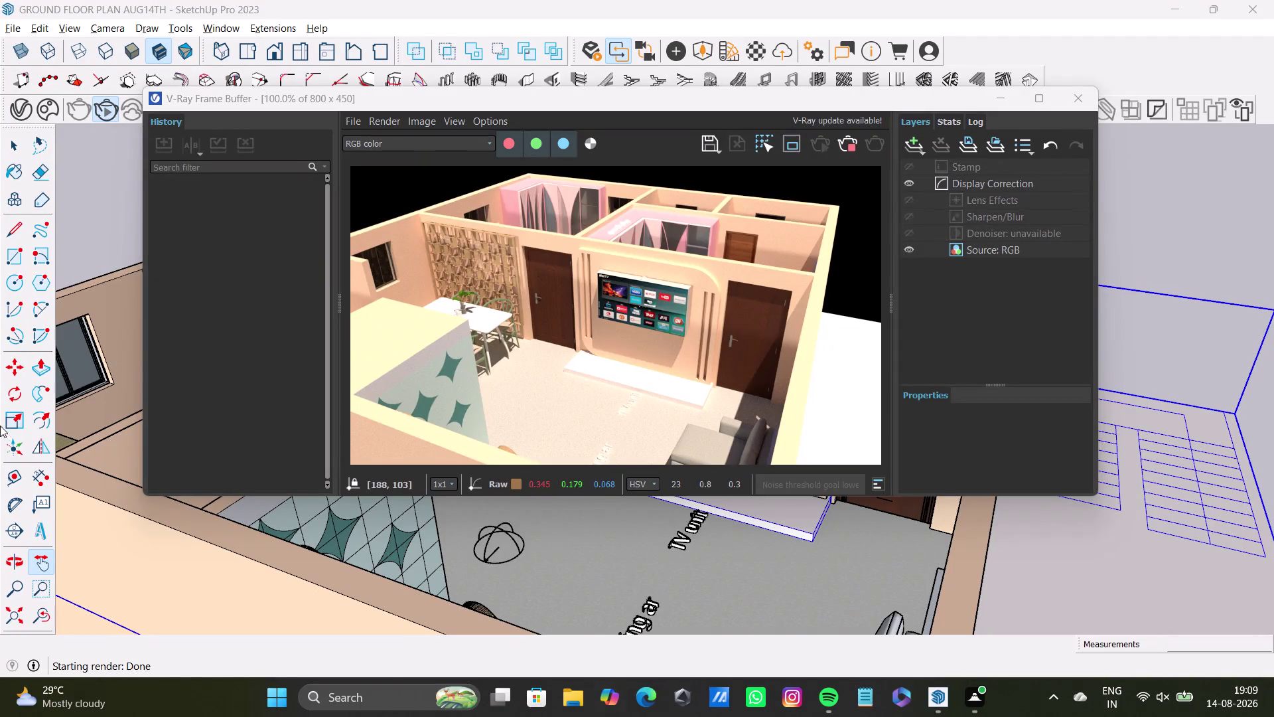
Choose Save current channel from the V-Ray Frame Buffer's save menu to bring up the file dialog.
click(708, 145)
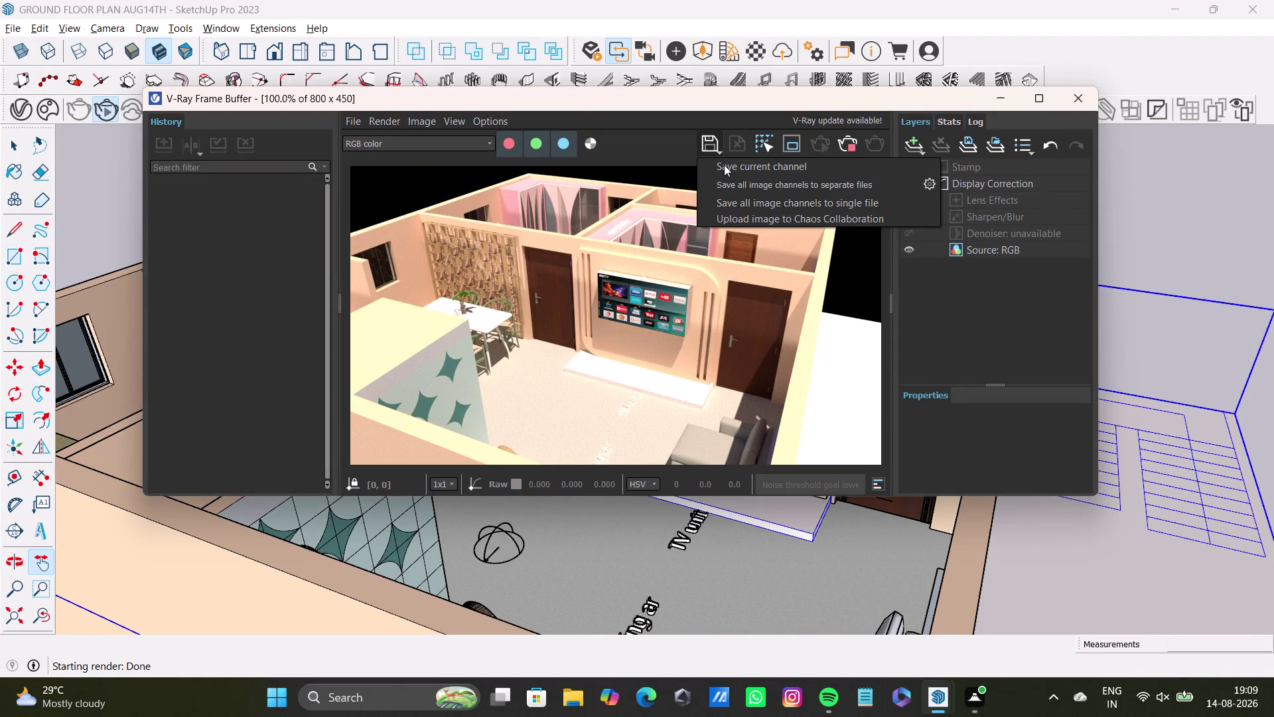
click(704, 288)
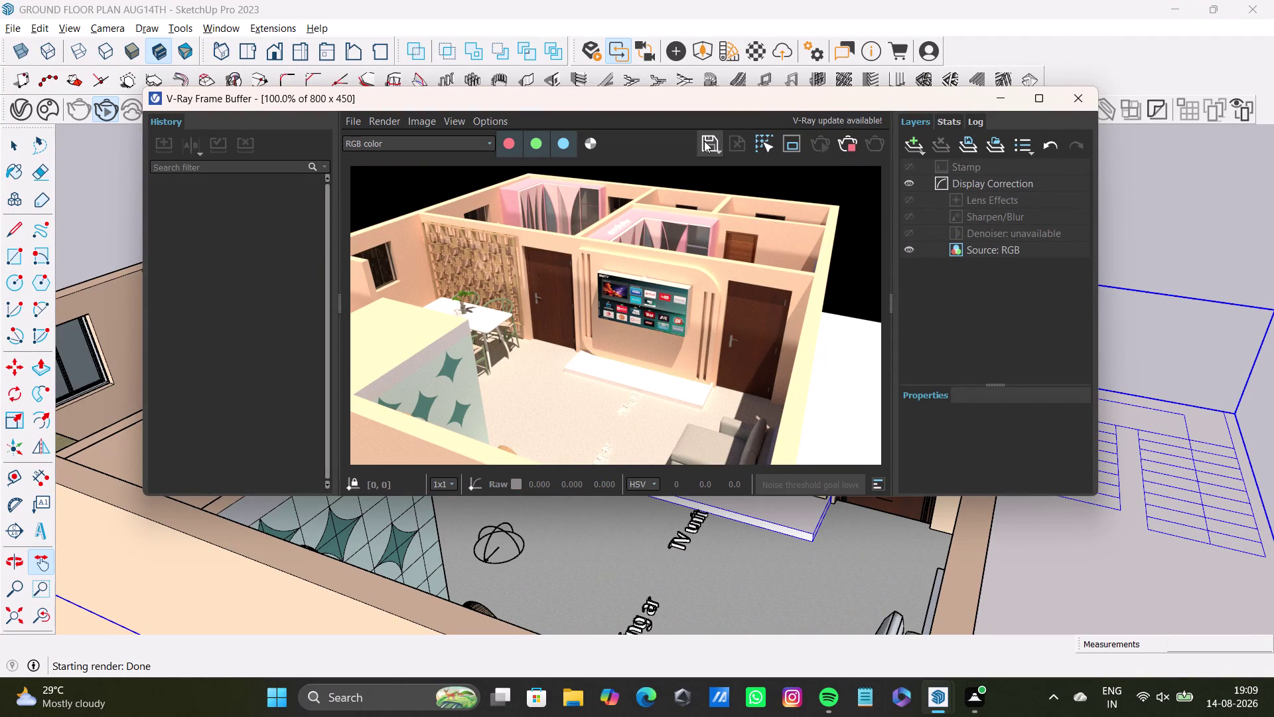
click(705, 144)
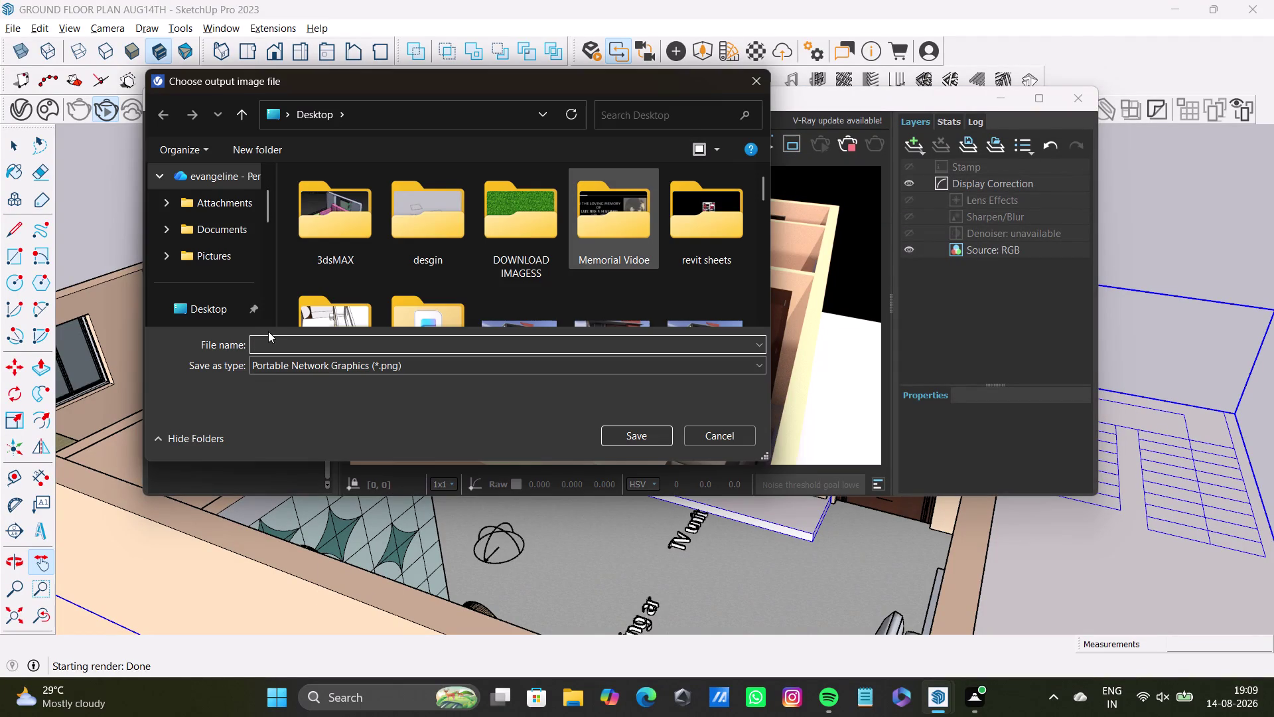
Name the render file 'vray ground floor' and save it as a PNG.
click(329, 338)
text(vra)
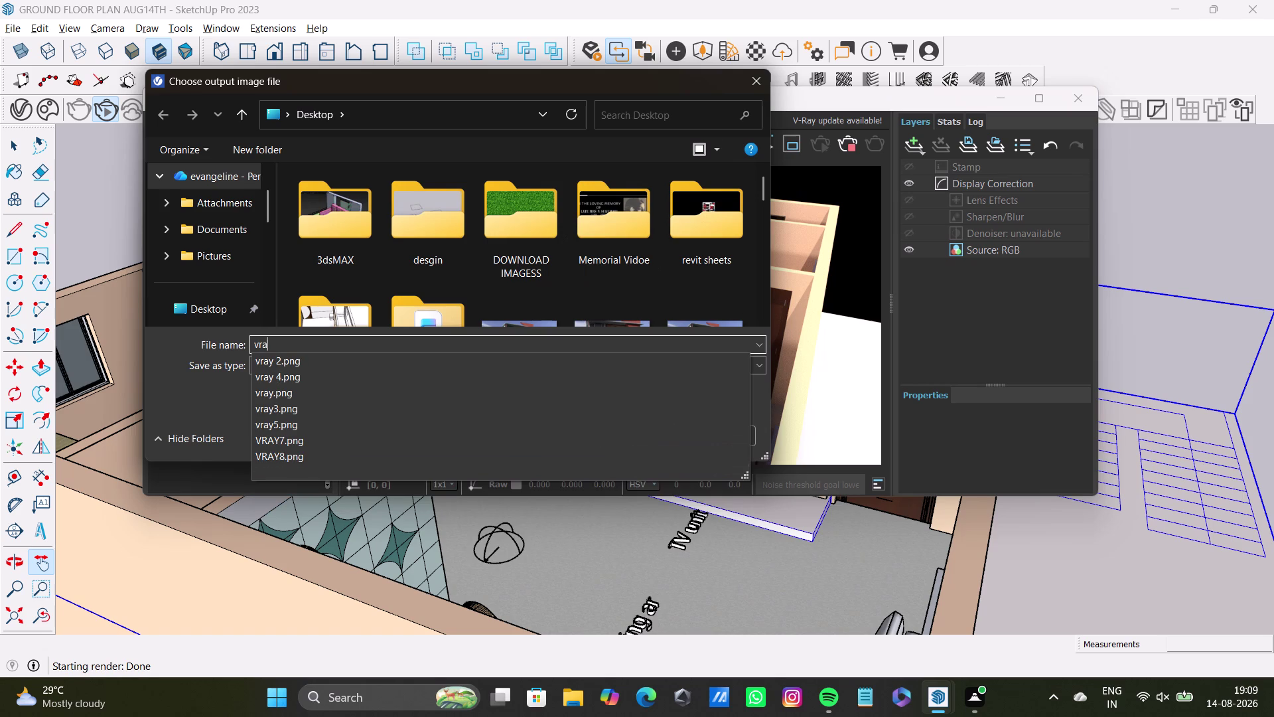
text(yb)
key(BackSpace)
key(space)
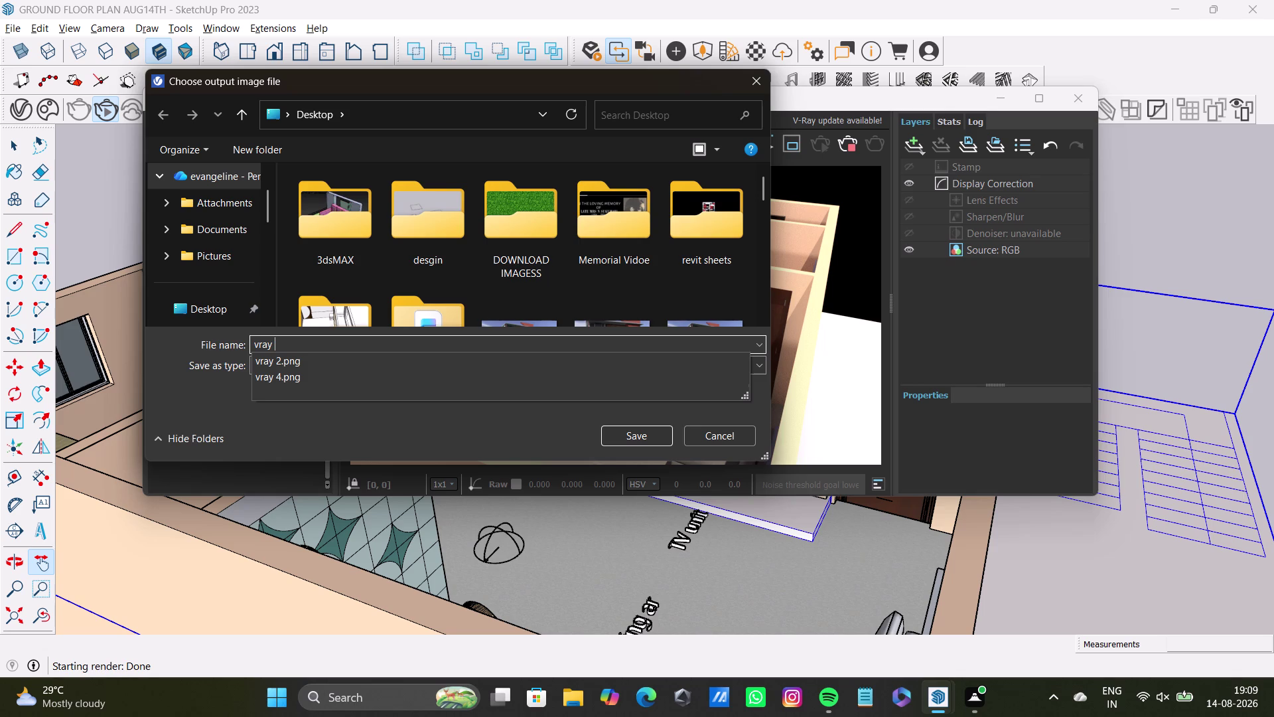
text(gr)
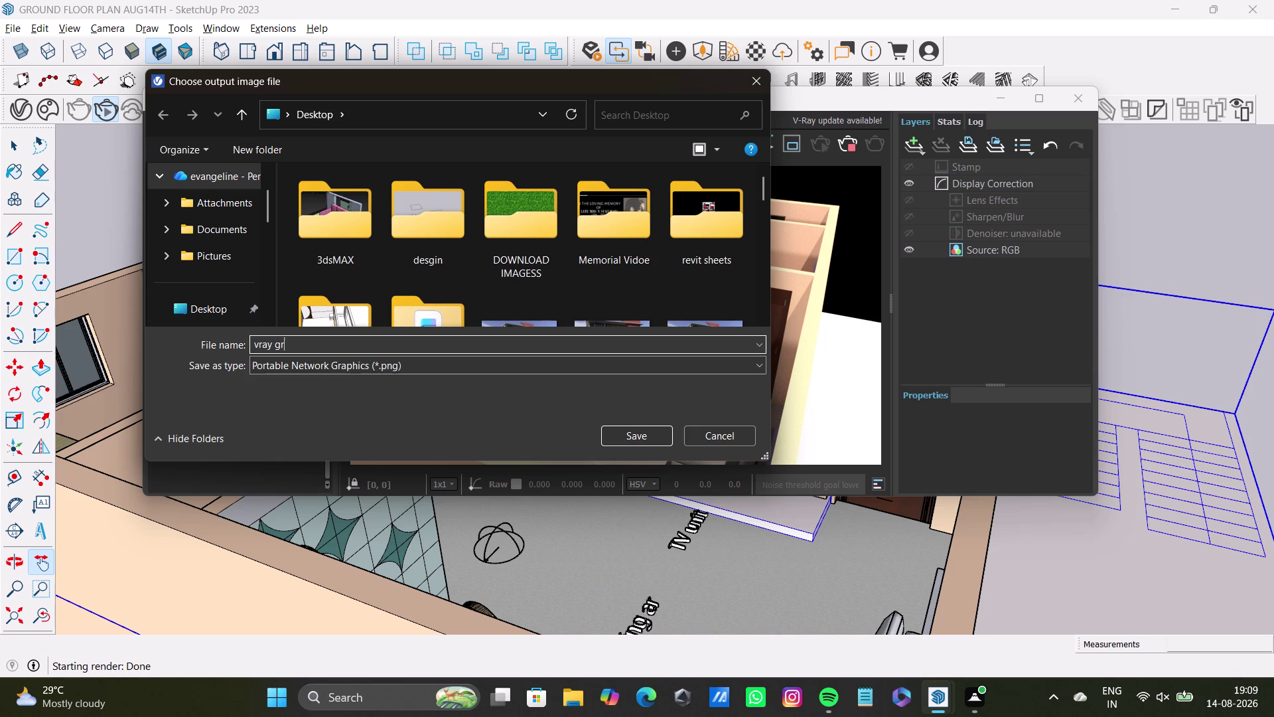
text(oun)
text(d)
key(space)
text(floor)
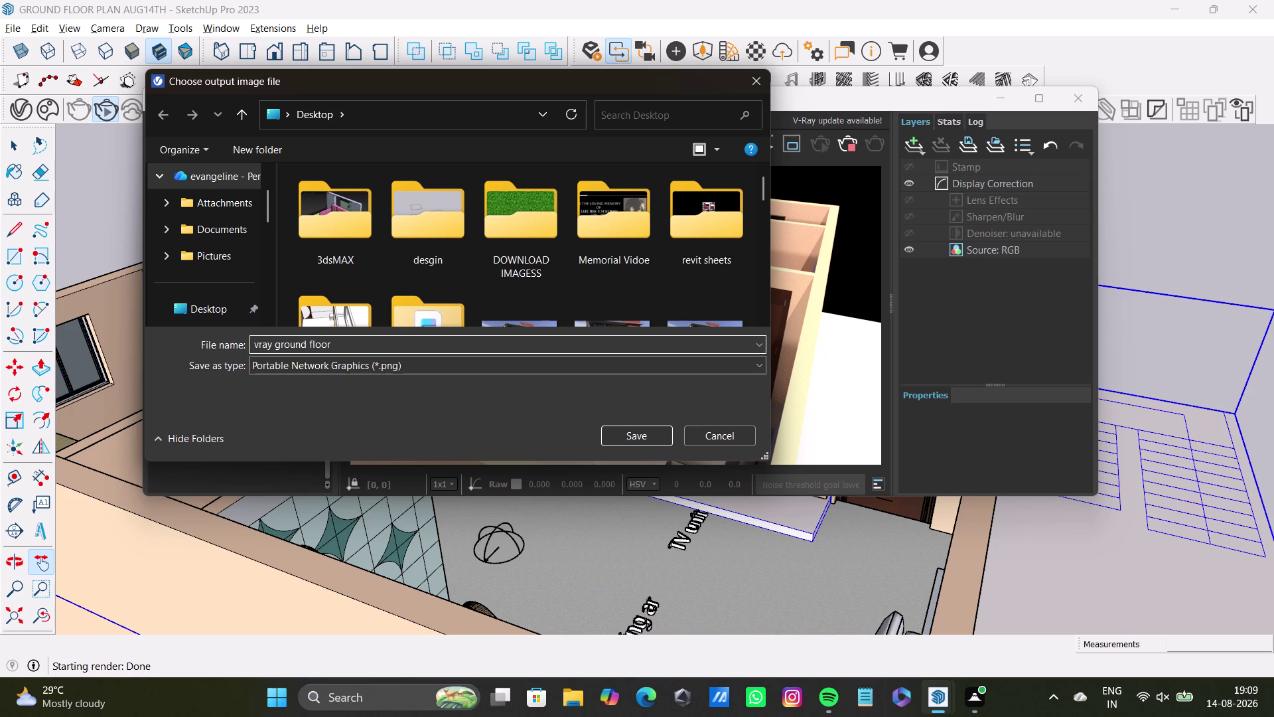
key(Return)
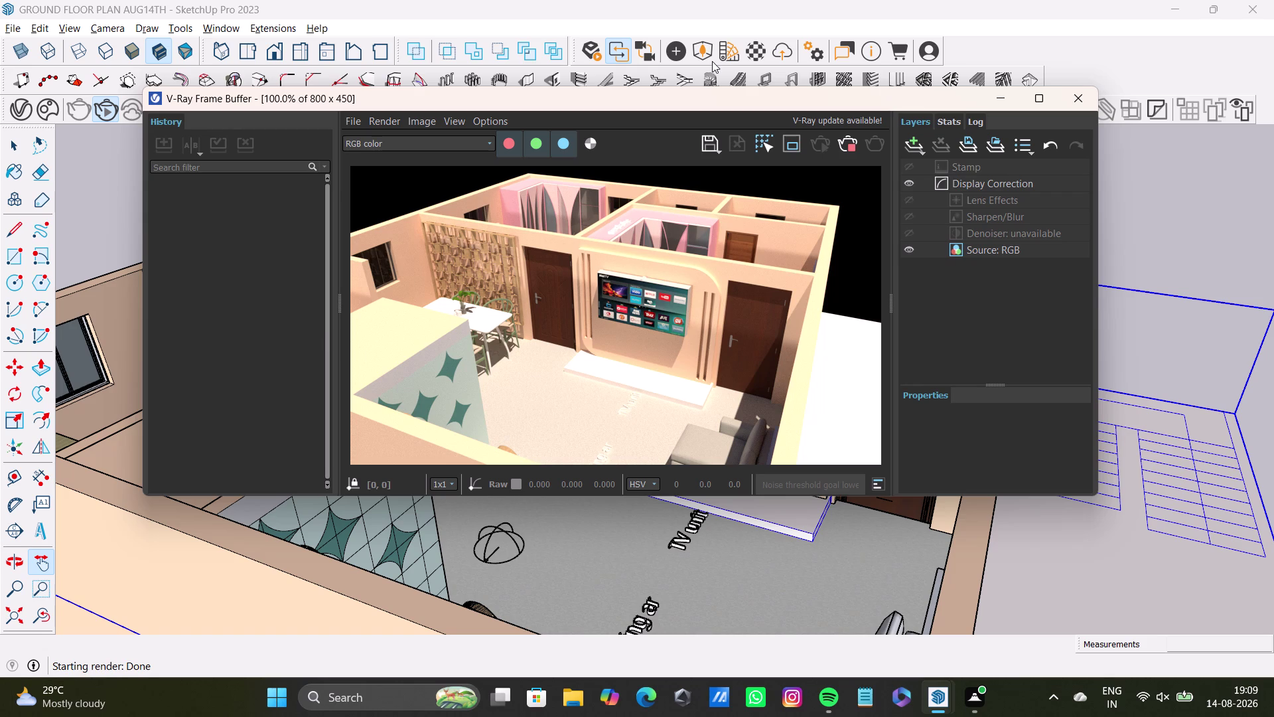
Close the V-Ray Frame Buffer and orbit around the house toward the front entrance.
click(1065, 103)
middle_drag(894, 386, 378, 400)
middle_drag(719, 384, 395, 436)
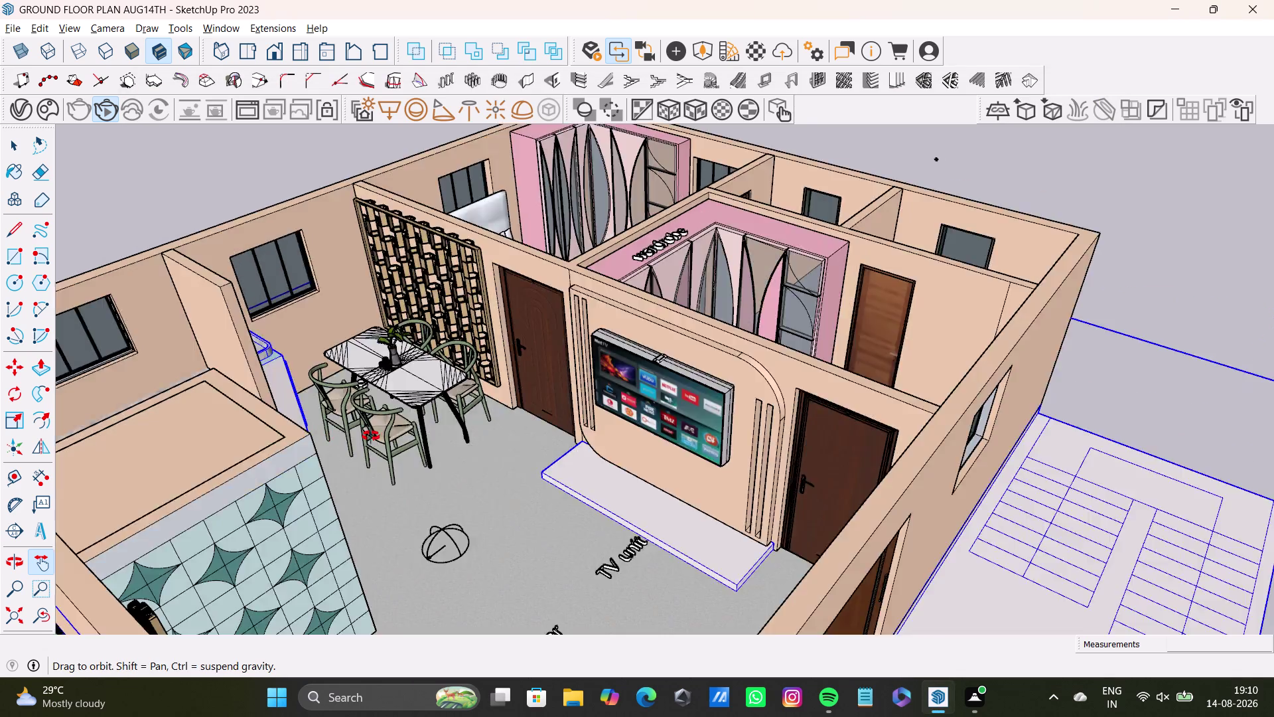
middle_drag(395, 436, 273, 427)
scroll(down, 3)
scroll(down, 3)
middle_drag(464, 317, 609, 395)
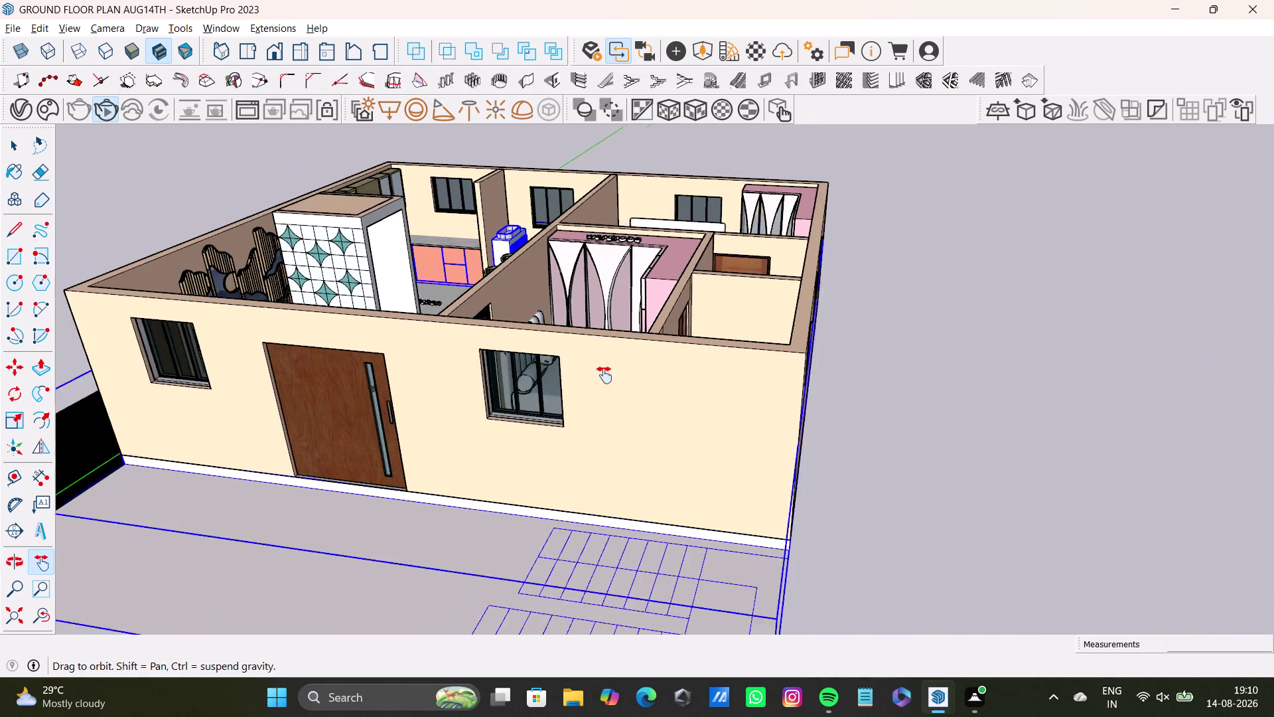
middle_drag(609, 395, 614, 432)
scroll(up, 3)
Orbit and zoom over the living area and bedroom to show more of the plan.
middle_drag(559, 398, 416, 486)
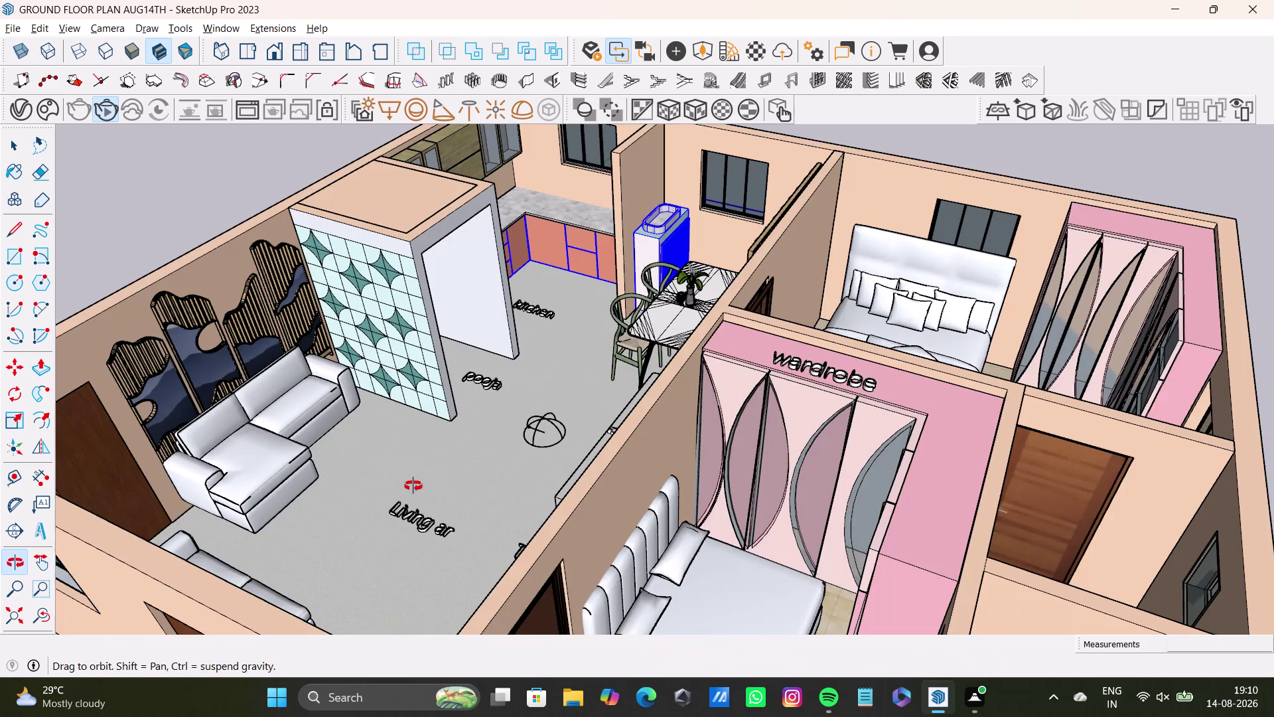
middle_drag(416, 486, 401, 481)
middle_drag(545, 390, 613, 433)
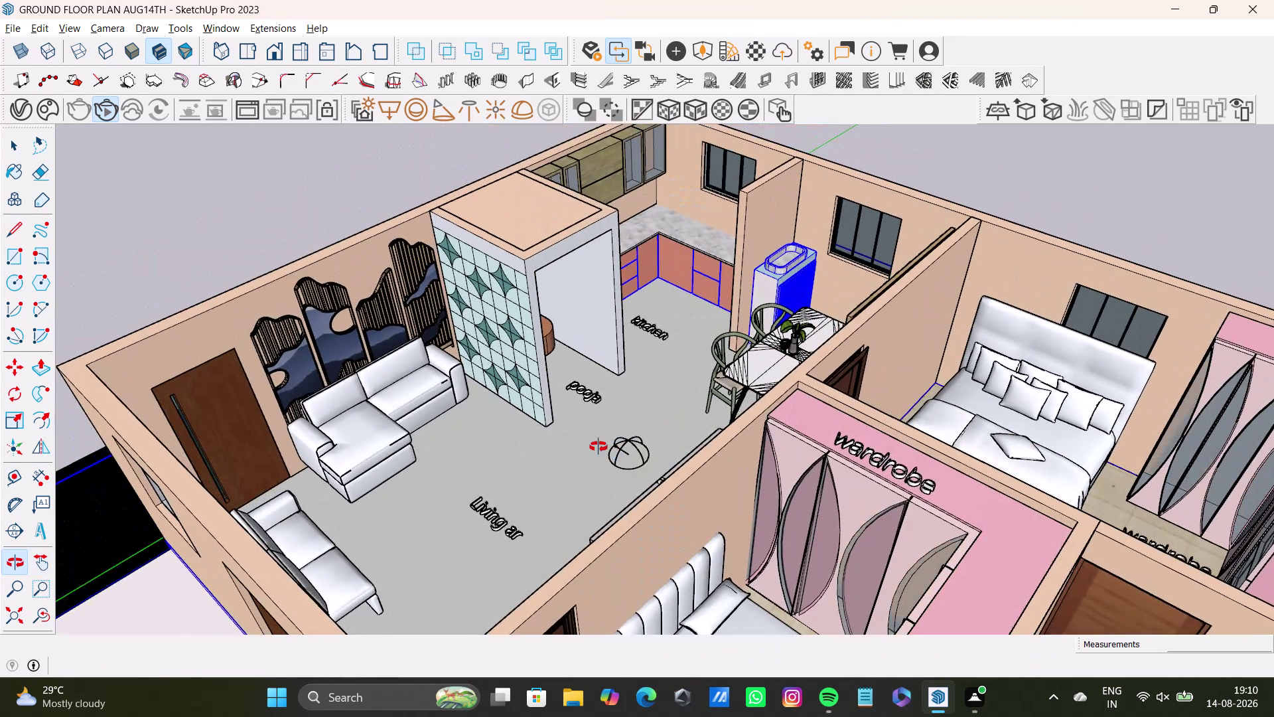
middle_drag(615, 437, 545, 441)
middle_drag(656, 385, 709, 352)
middle_drag(717, 368, 744, 407)
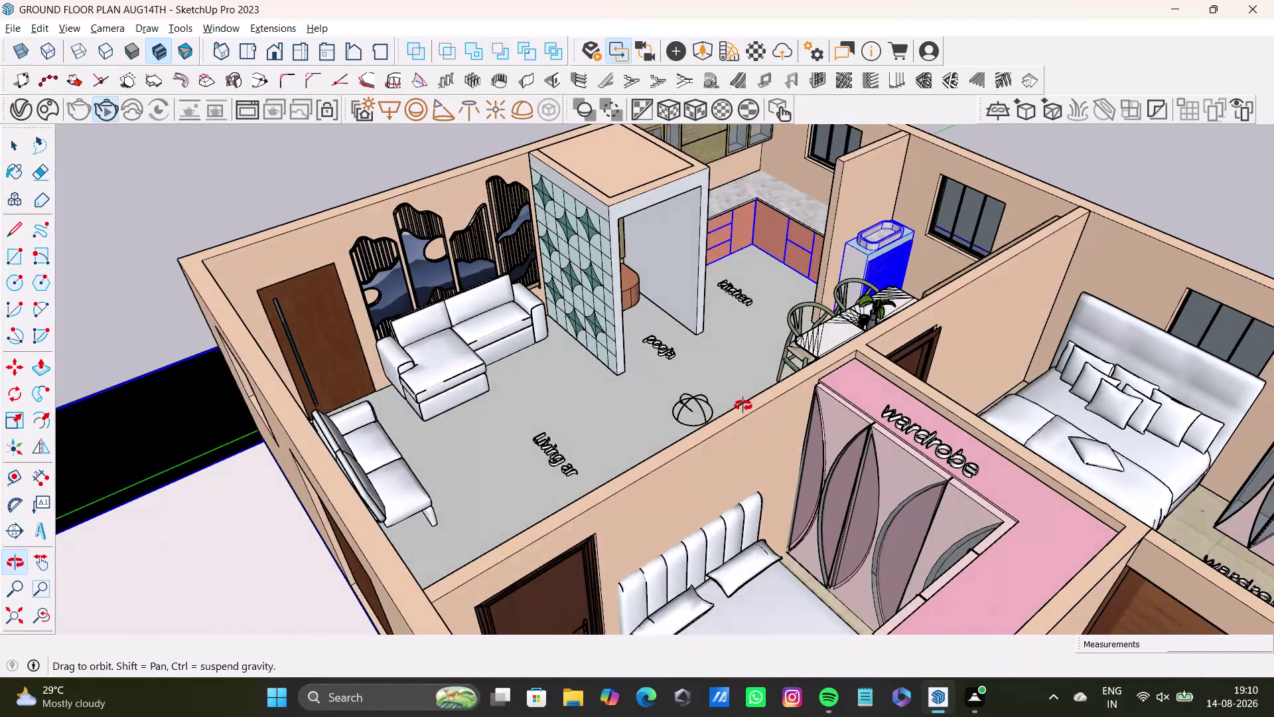
middle_drag(744, 407, 759, 480)
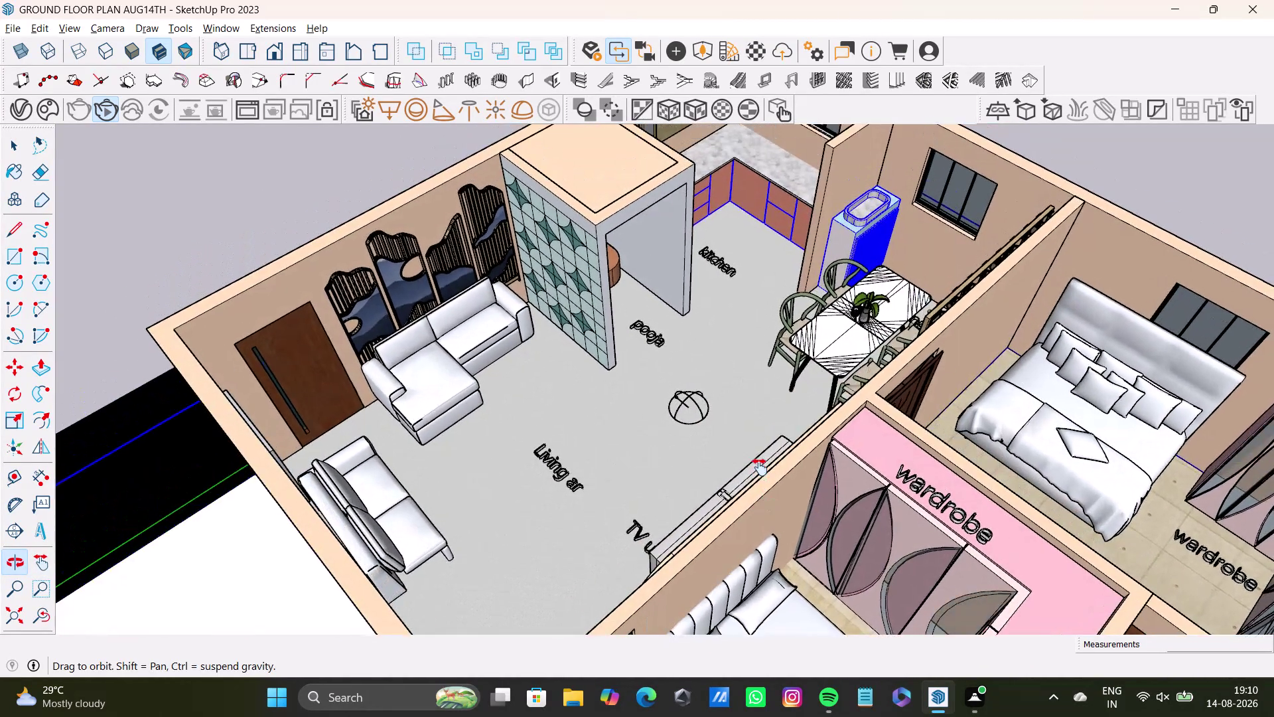
scroll(down, 3)
scroll(down, 3)
middle_drag(762, 451, 773, 429)
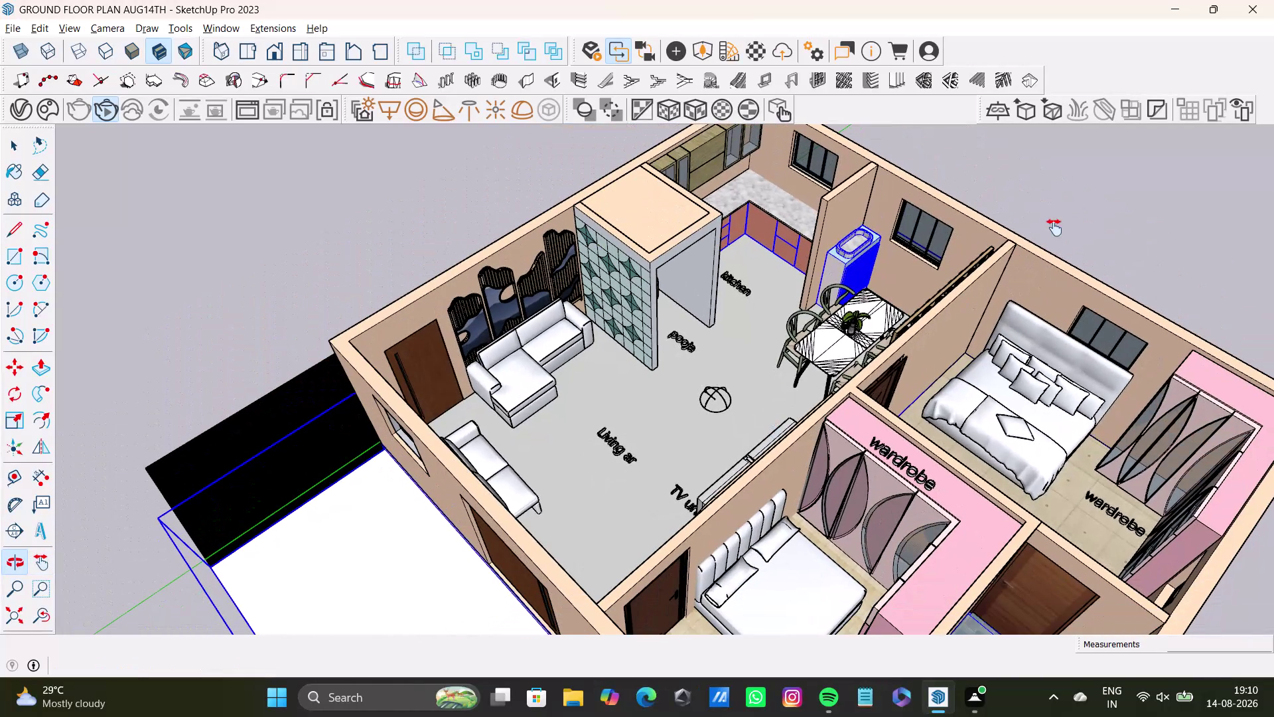
Switch to Select and orbit toward the kitchen and bedroom over the furnished rooms.
click(1055, 227)
key(space)
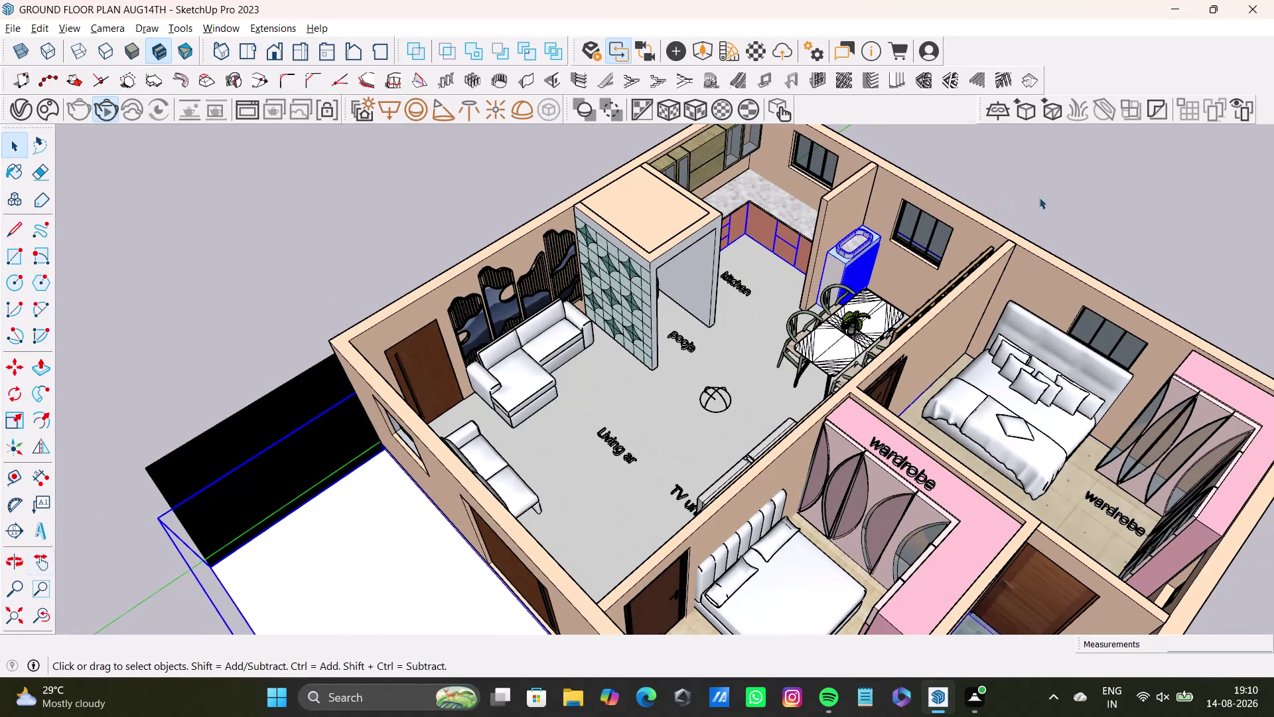
click(1039, 197)
scroll(up, 3)
middle_drag(756, 397, 720, 434)
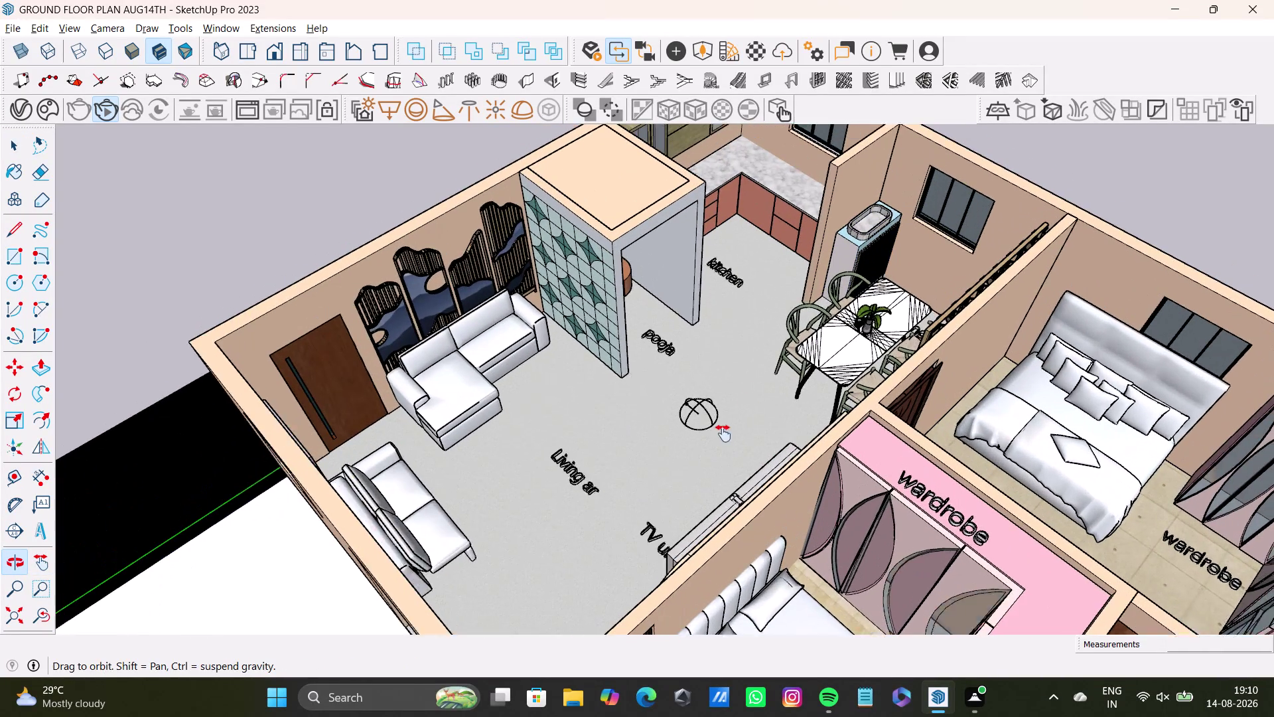
middle_drag(720, 434, 712, 452)
scroll(down, 3)
middle_drag(713, 453, 689, 443)
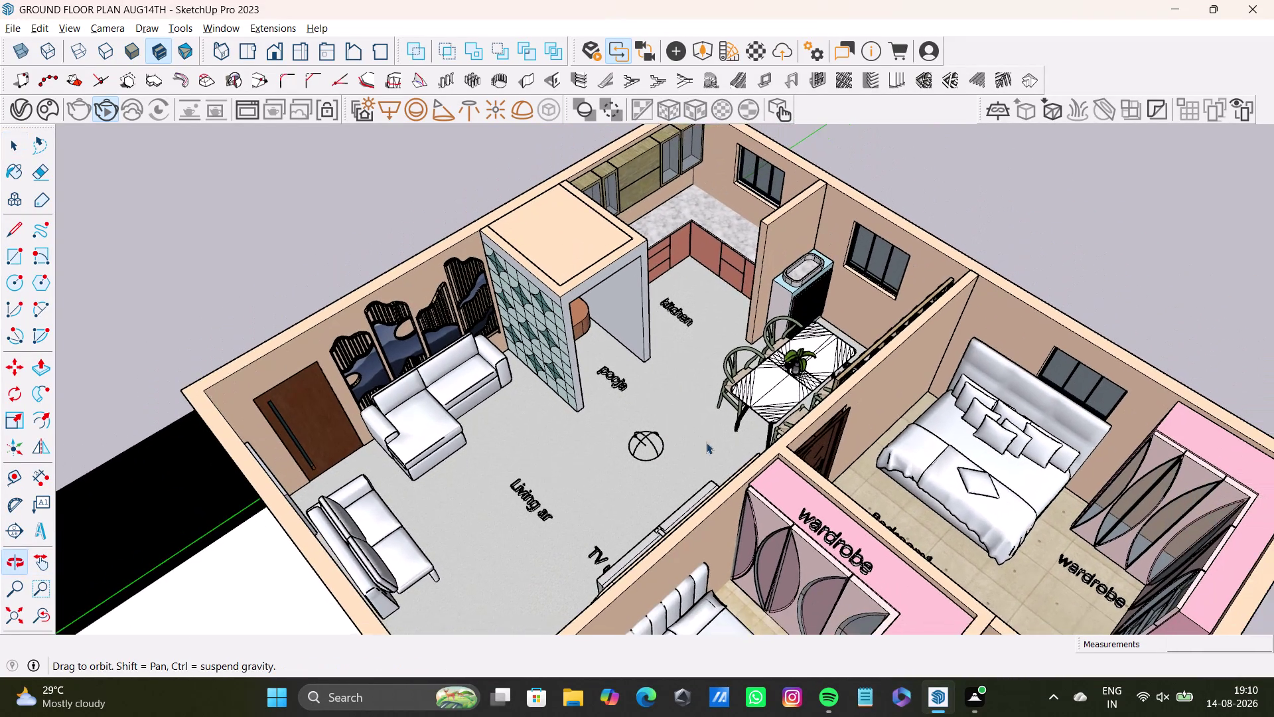
middle_drag(707, 441, 724, 450)
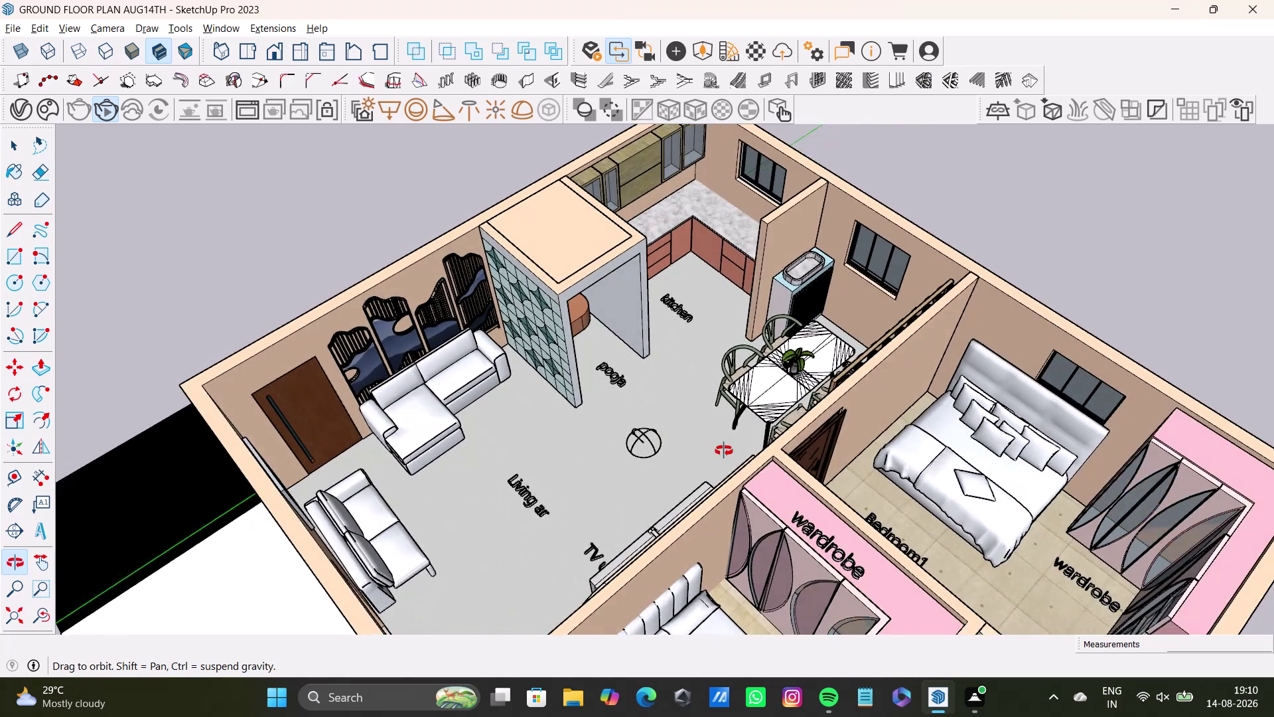
middle_drag(724, 450, 722, 470)
click(103, 107)
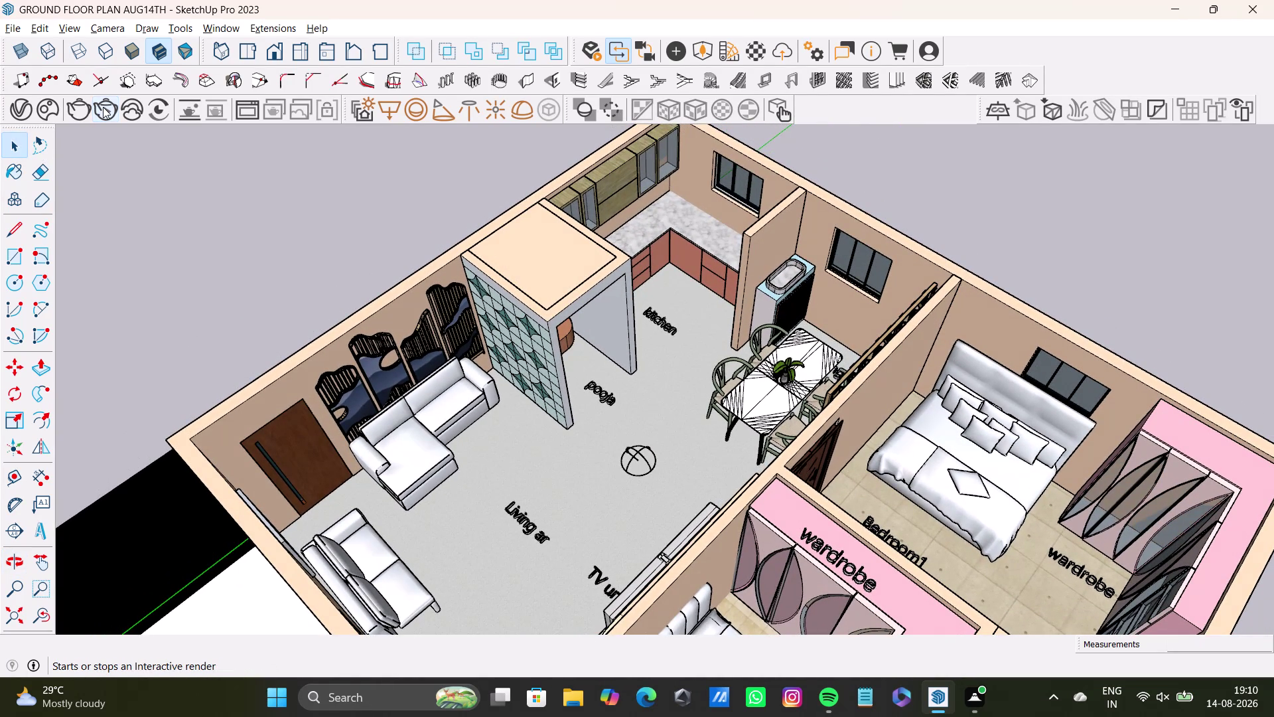
click(103, 106)
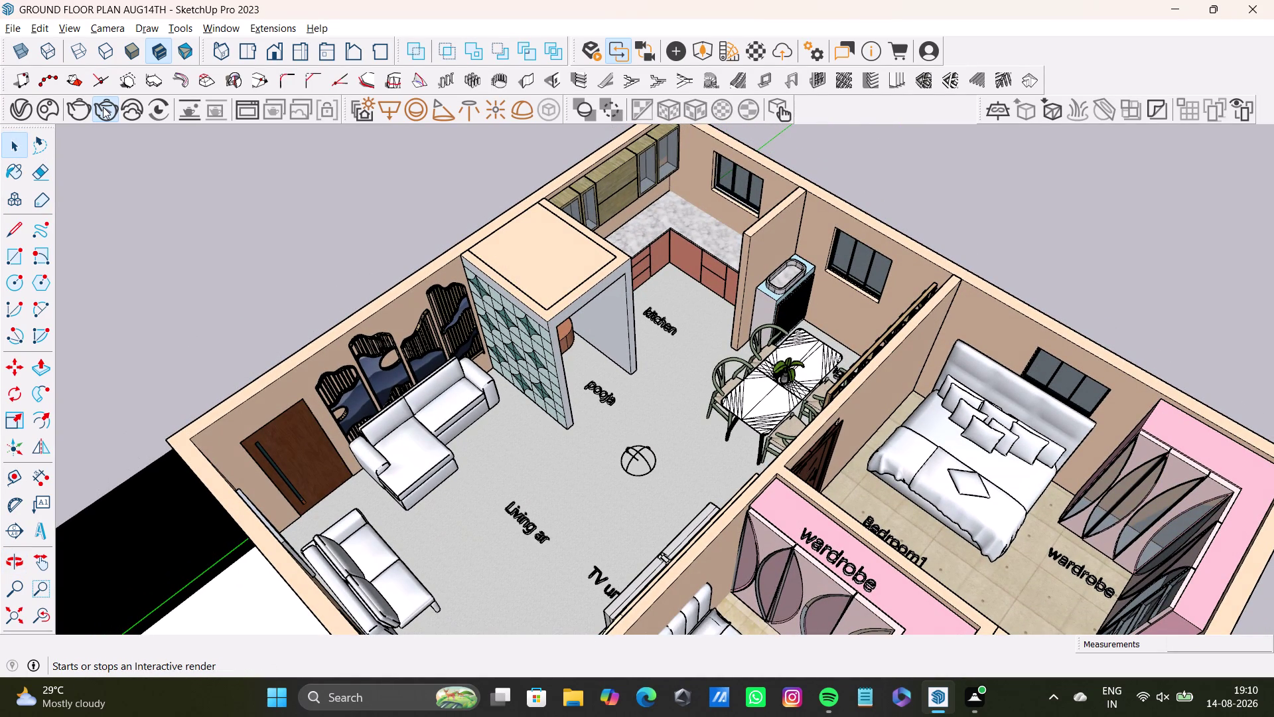